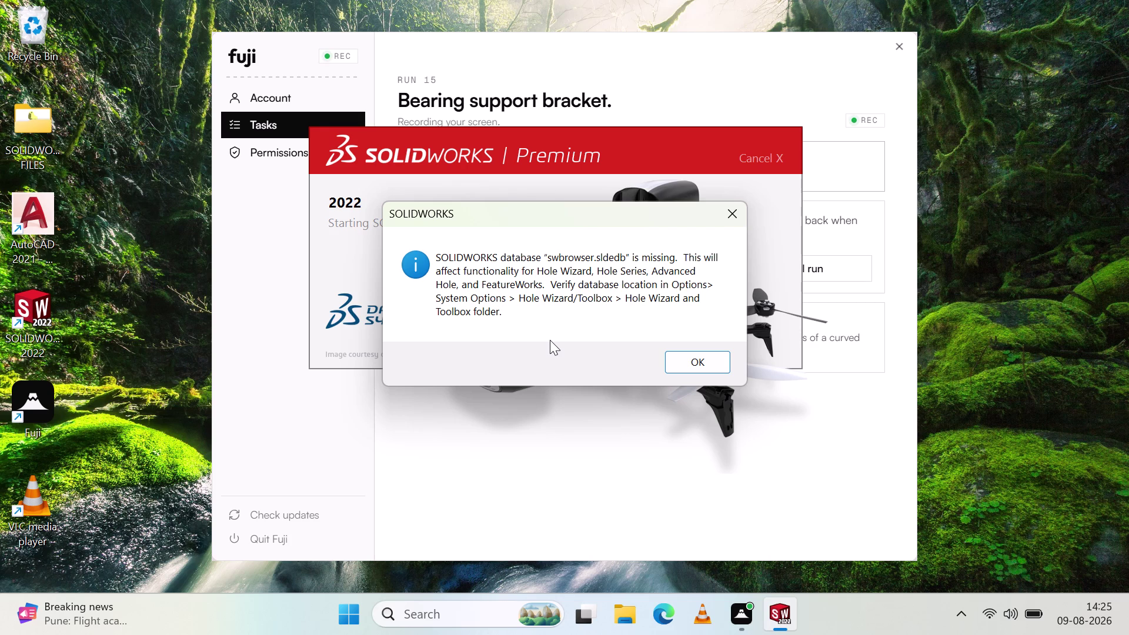
Dismiss the swbrowser.sldedb warning and create a new blank part, Part1.
click(697, 355)
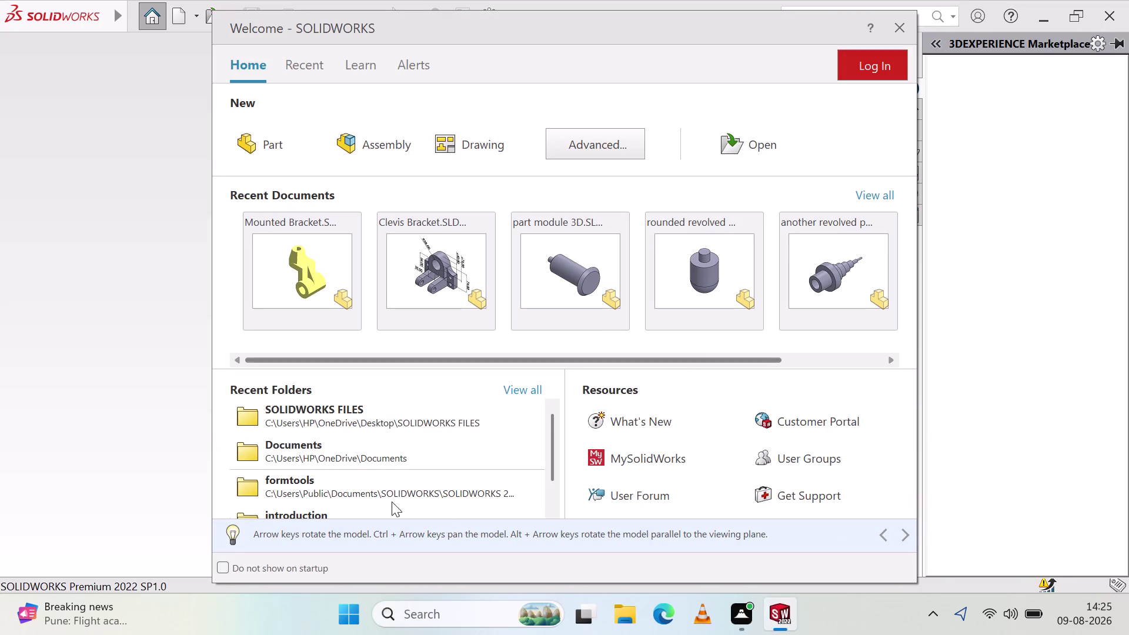
click(254, 153)
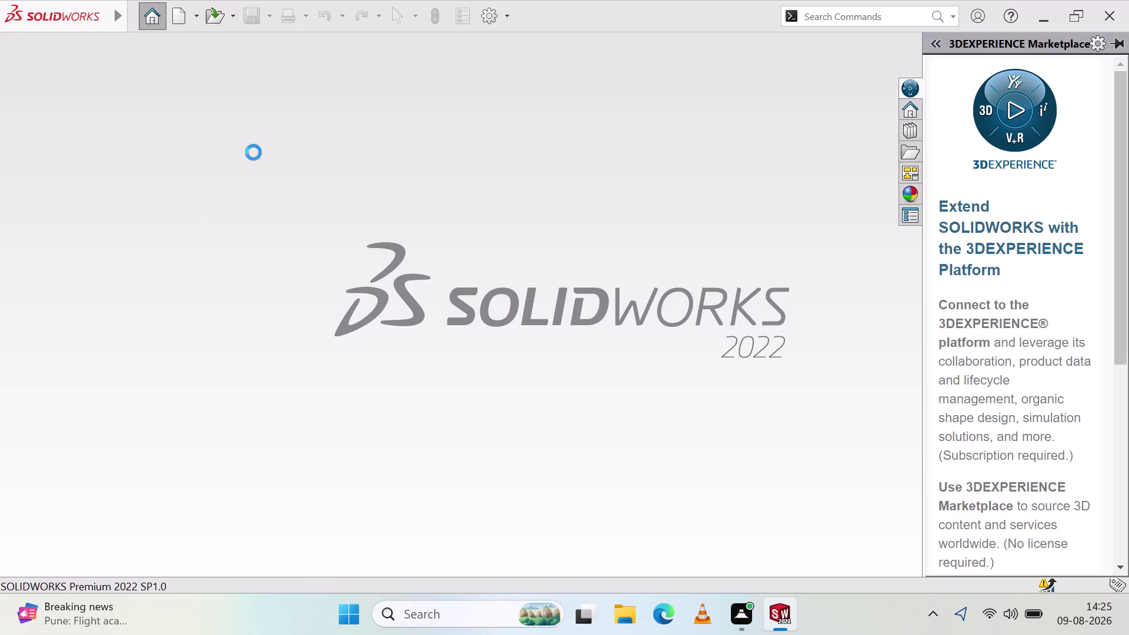
click(411, 387)
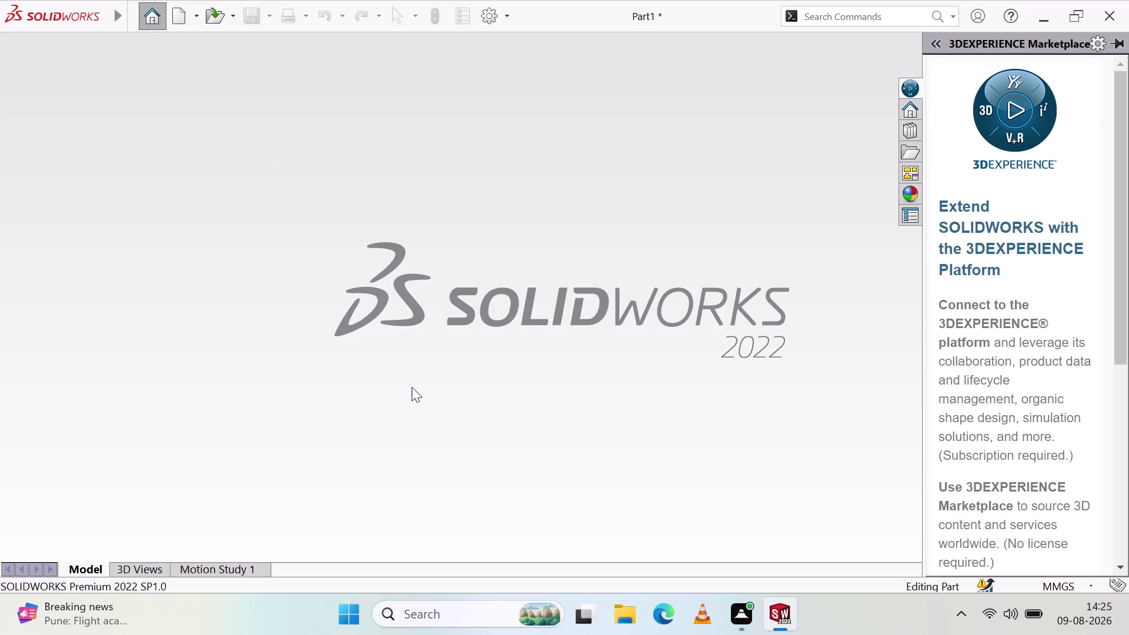
click(538, 427)
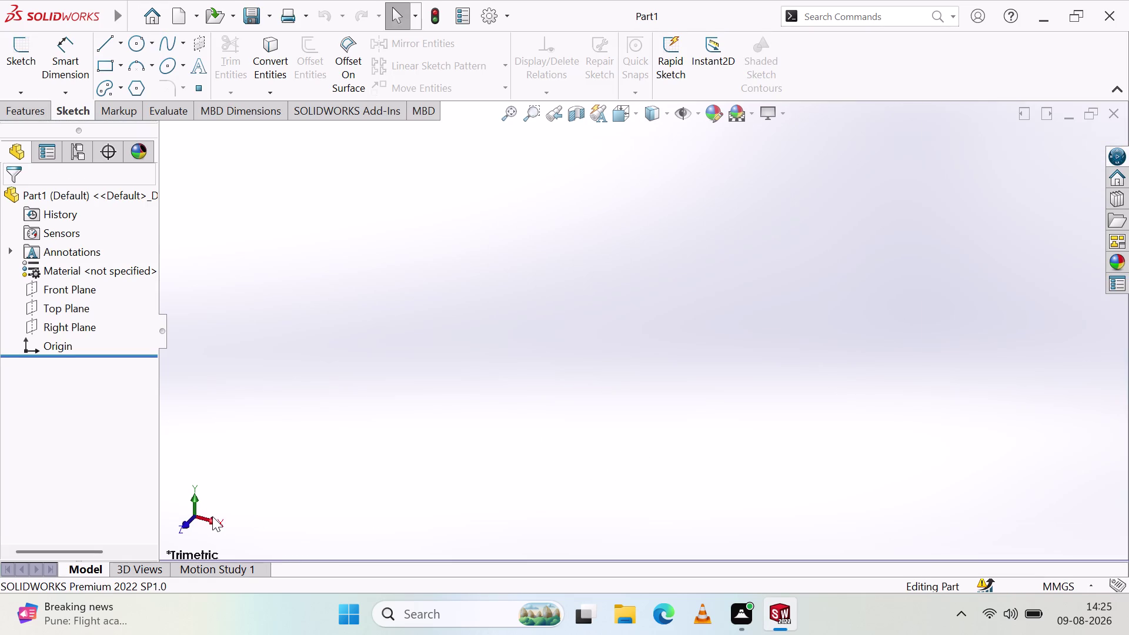
click(213, 517)
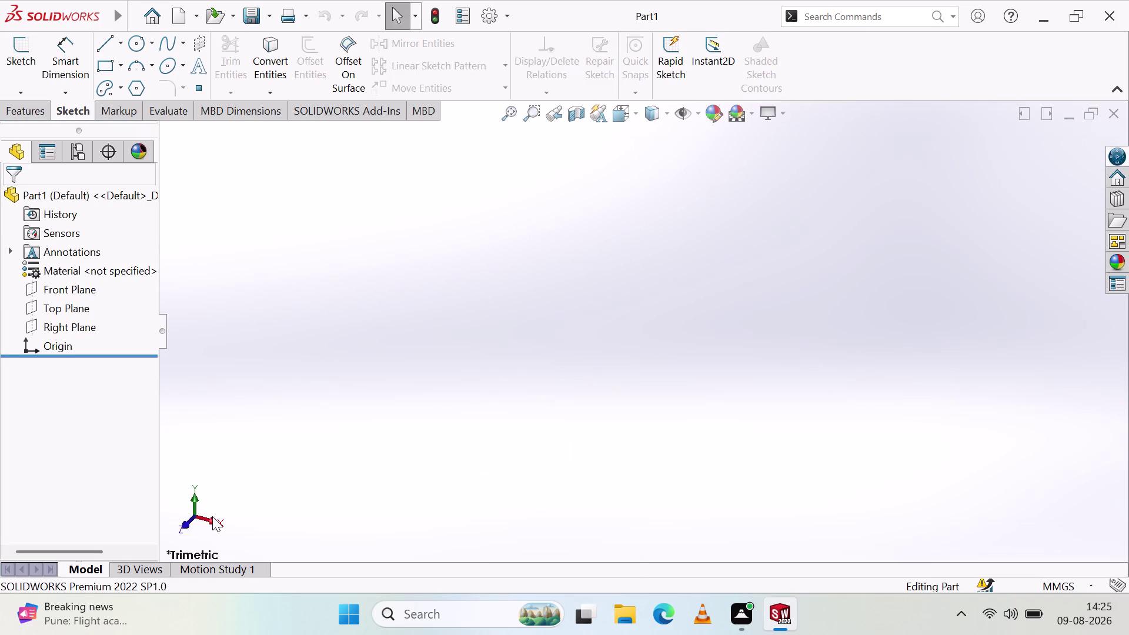
Turn the view to face front and start a sketch on a chosen plane.
click(213, 517)
click(213, 517)
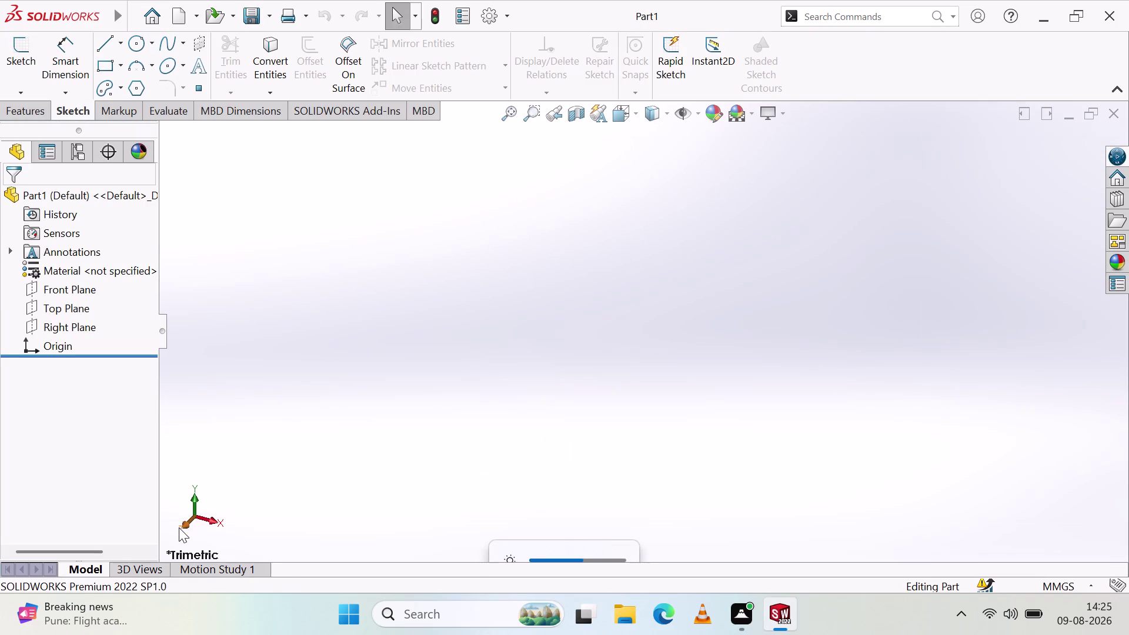
click(186, 527)
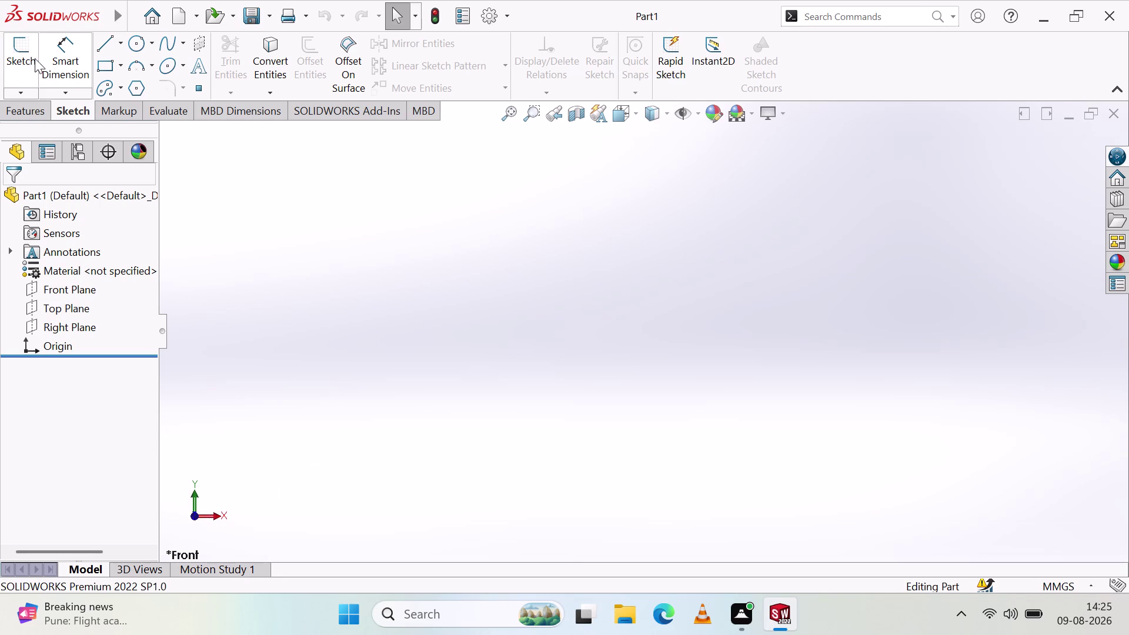
click(16, 55)
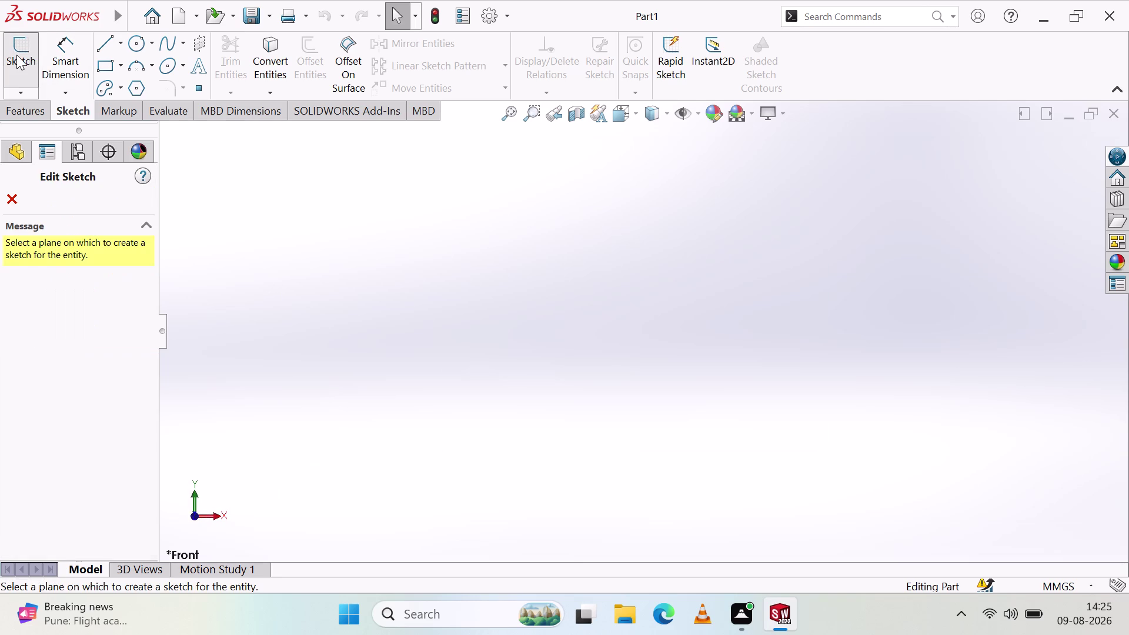
click(9, 204)
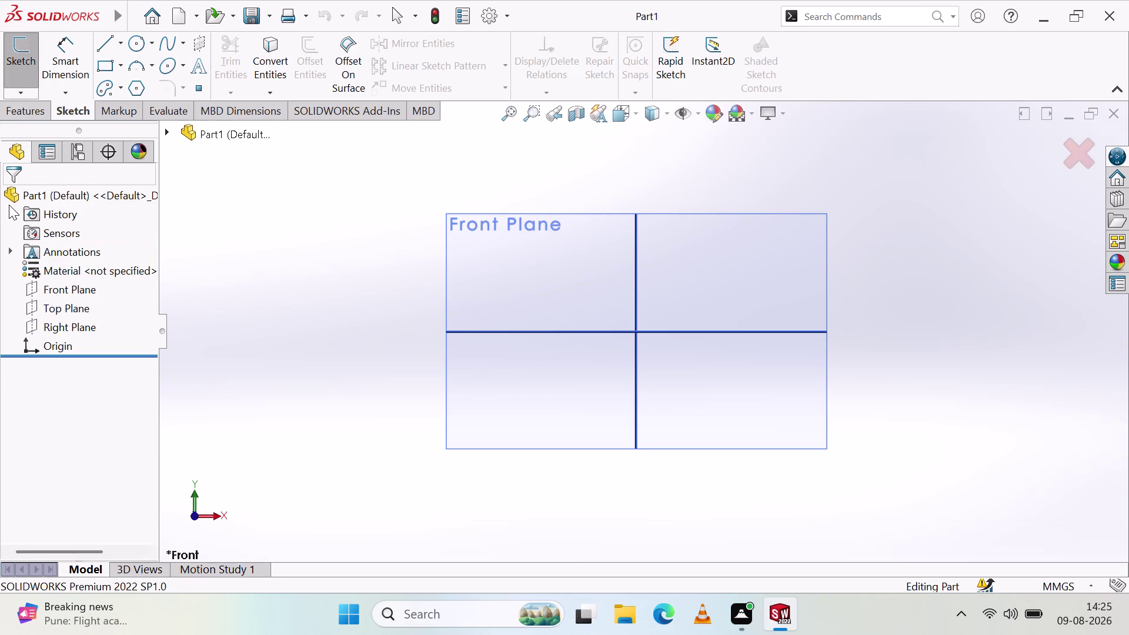
click(16, 152)
triple_click(17, 152)
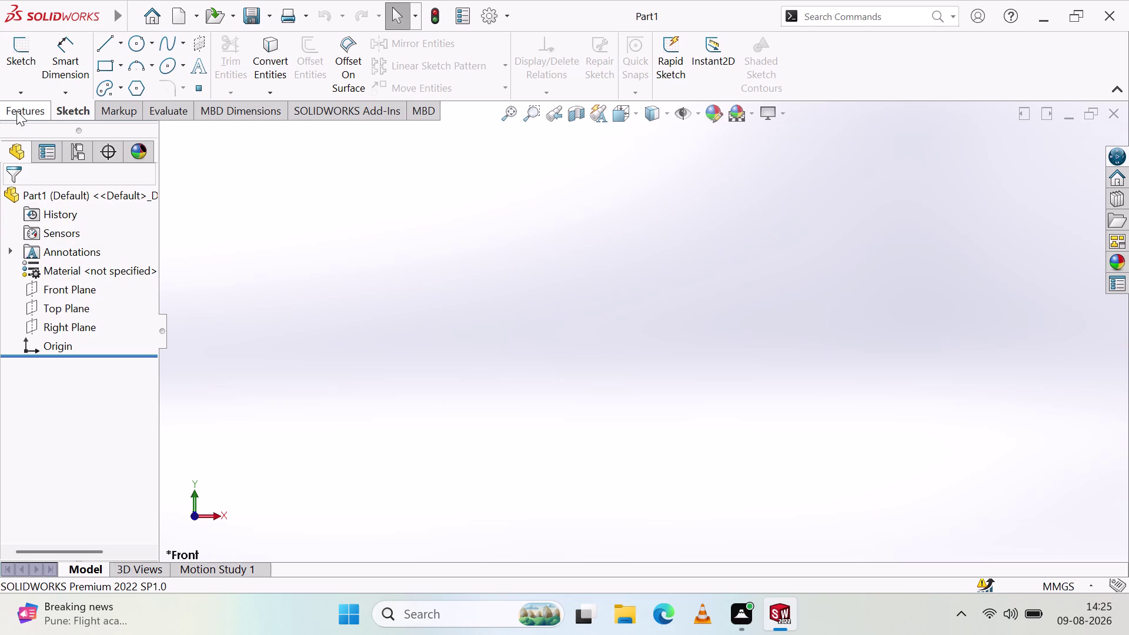
click(122, 49)
Start another sketch and begin a vertical centerline above the origin, then cancel it.
click(136, 85)
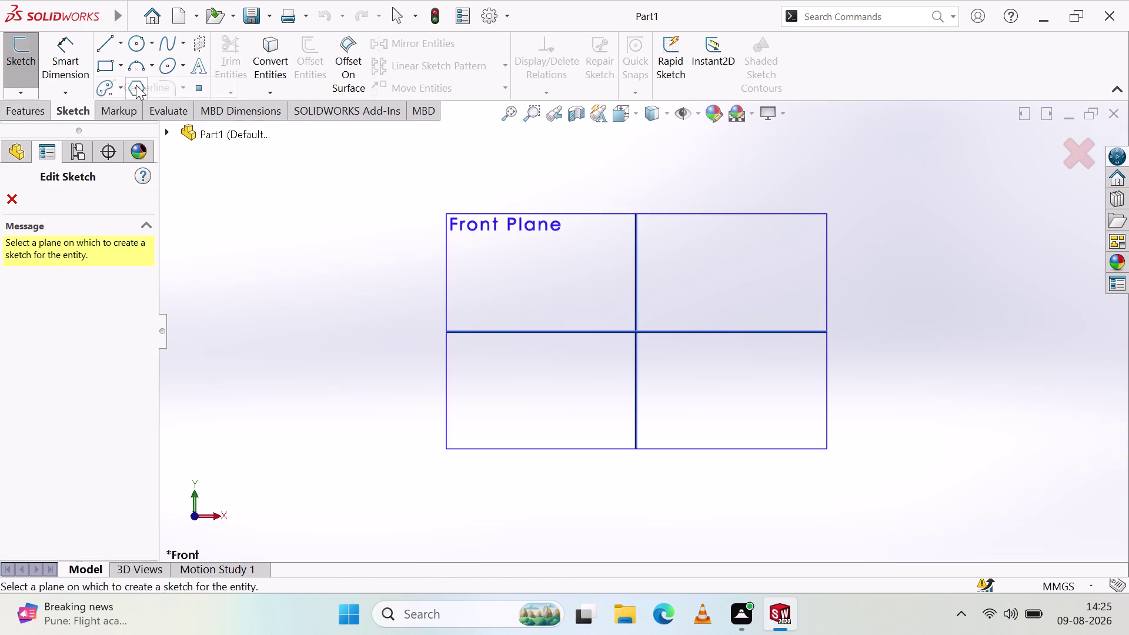
click(15, 143)
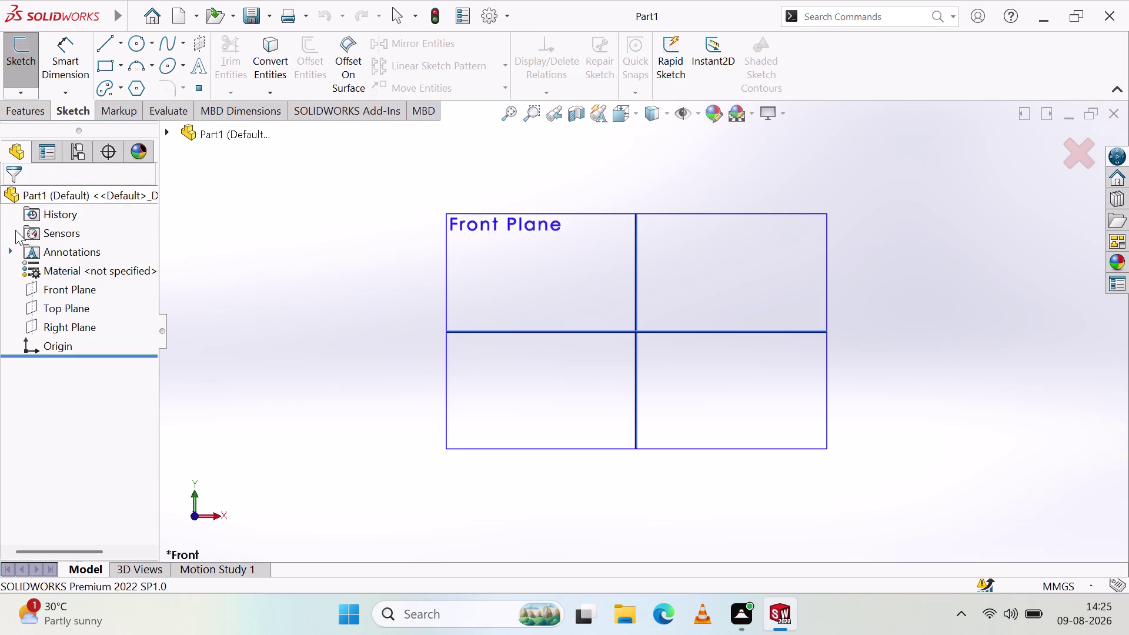
click(51, 305)
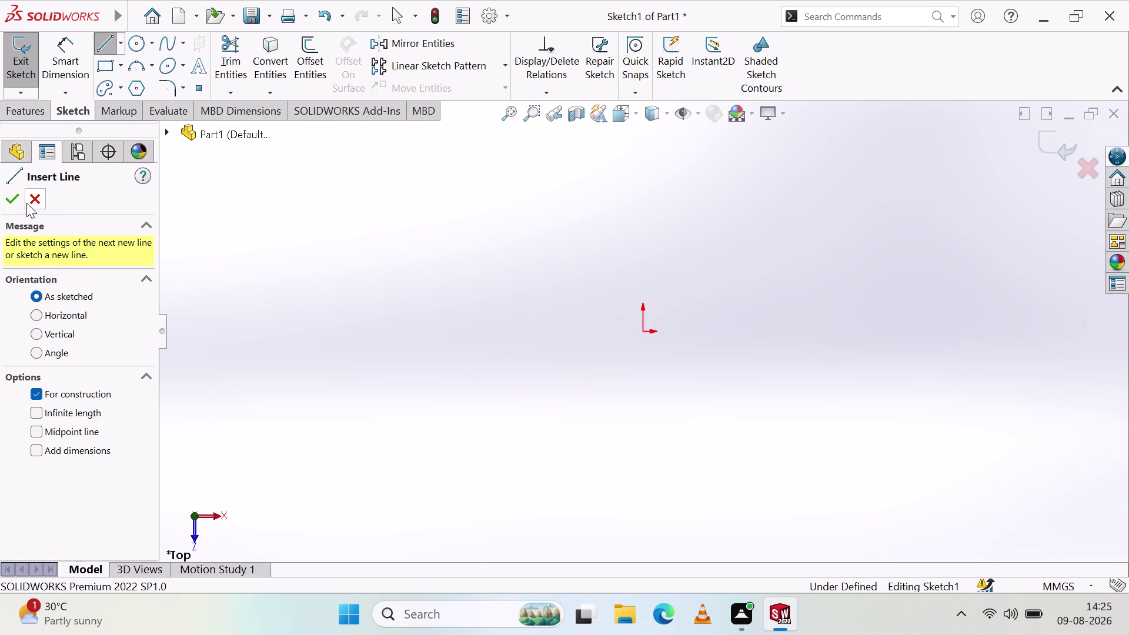
click(26, 203)
click(32, 287)
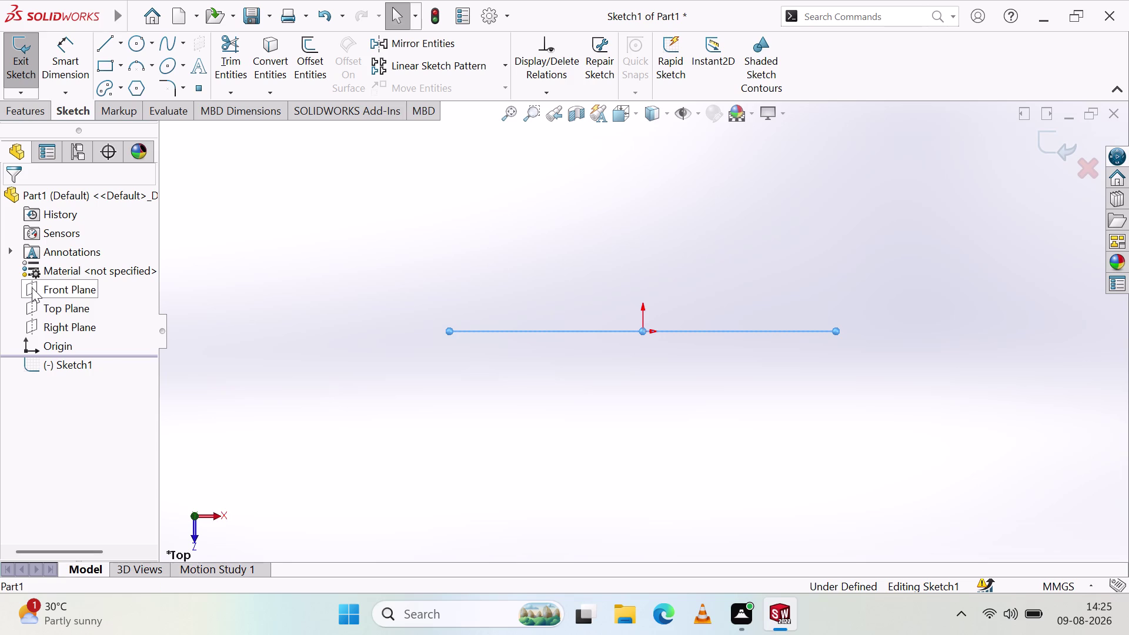
click(118, 49)
click(131, 82)
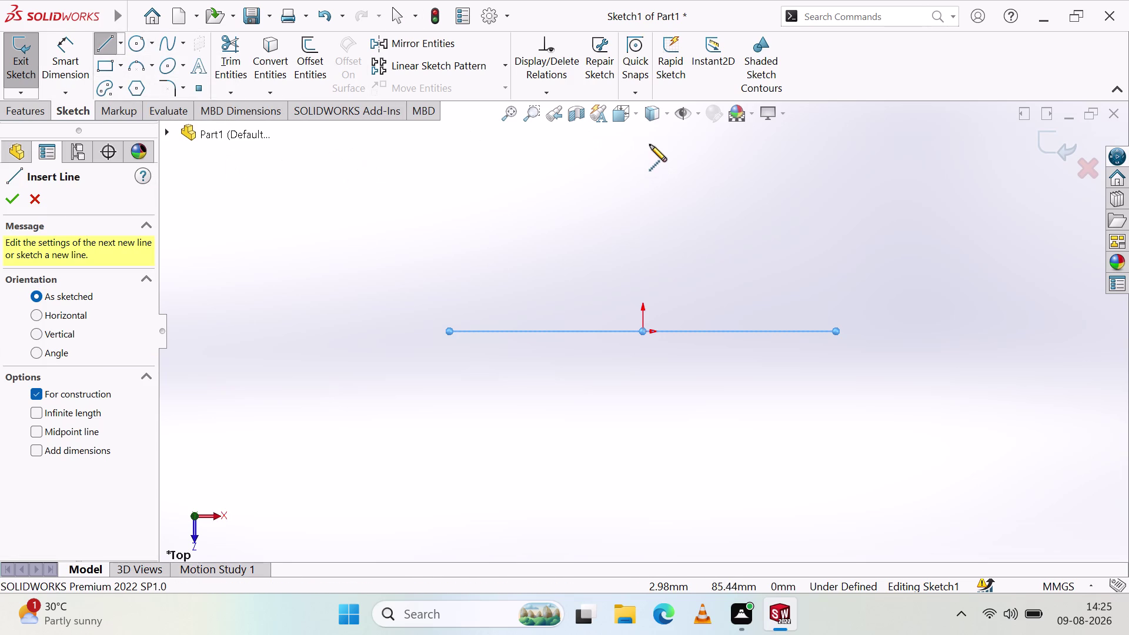
click(638, 132)
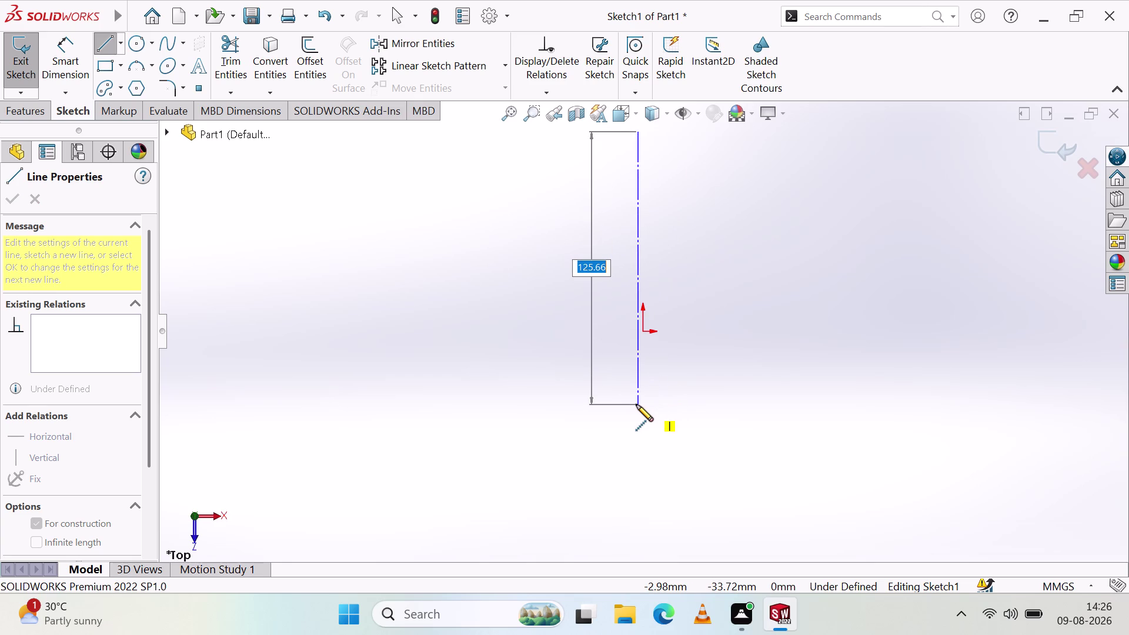
key(Escape)
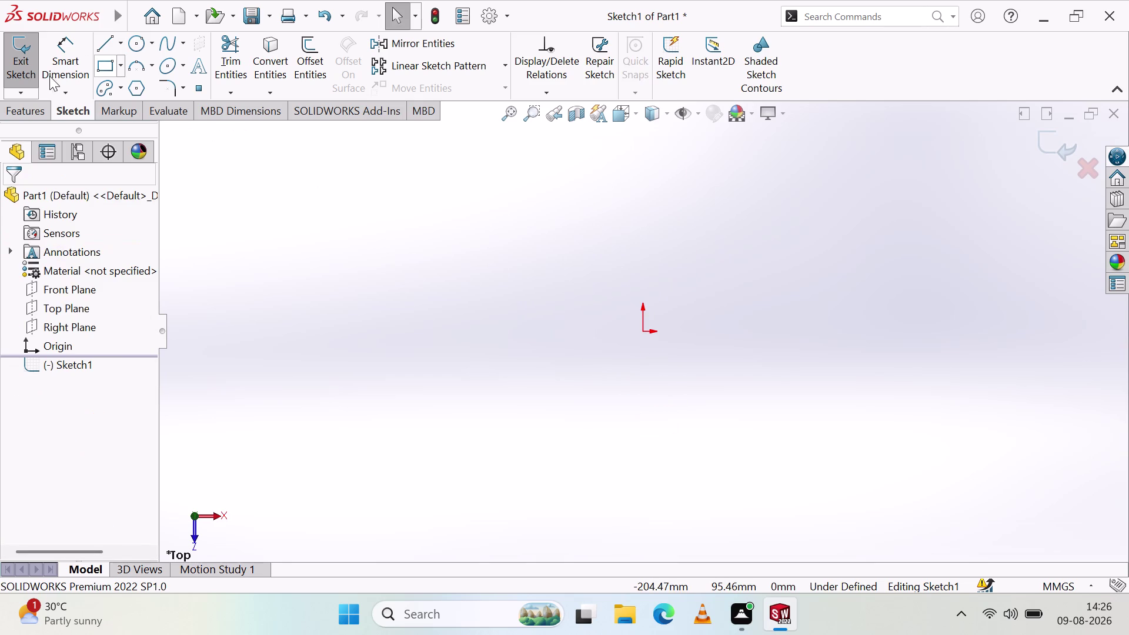
Select Front Plane, discard Sketch1, and start Sketch2 on the Front Plane.
click(67, 283)
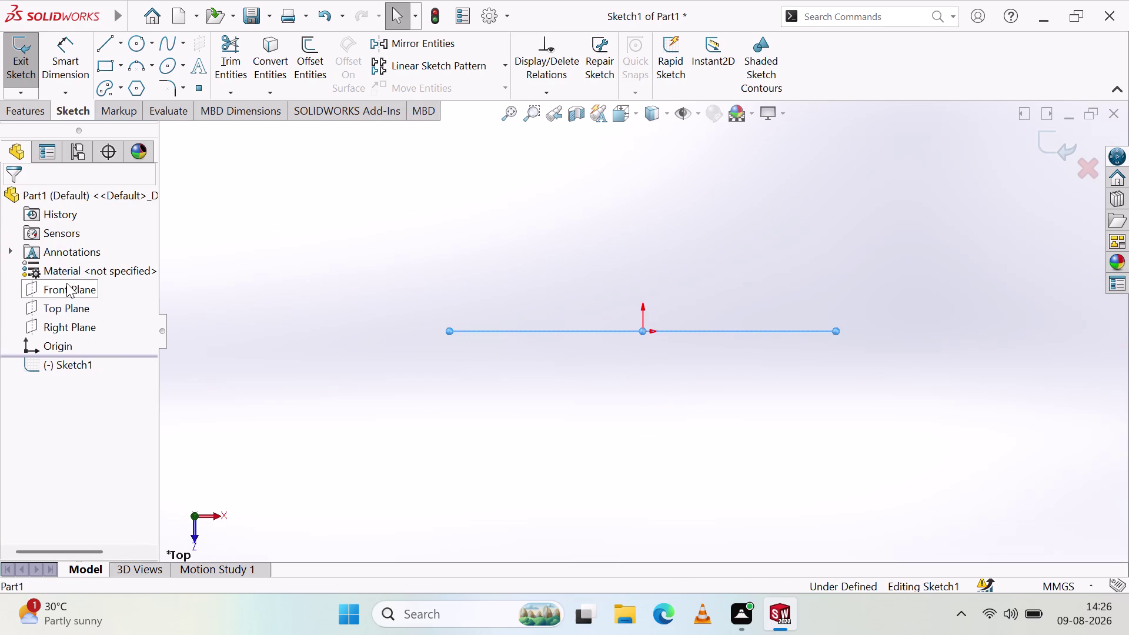
click(20, 64)
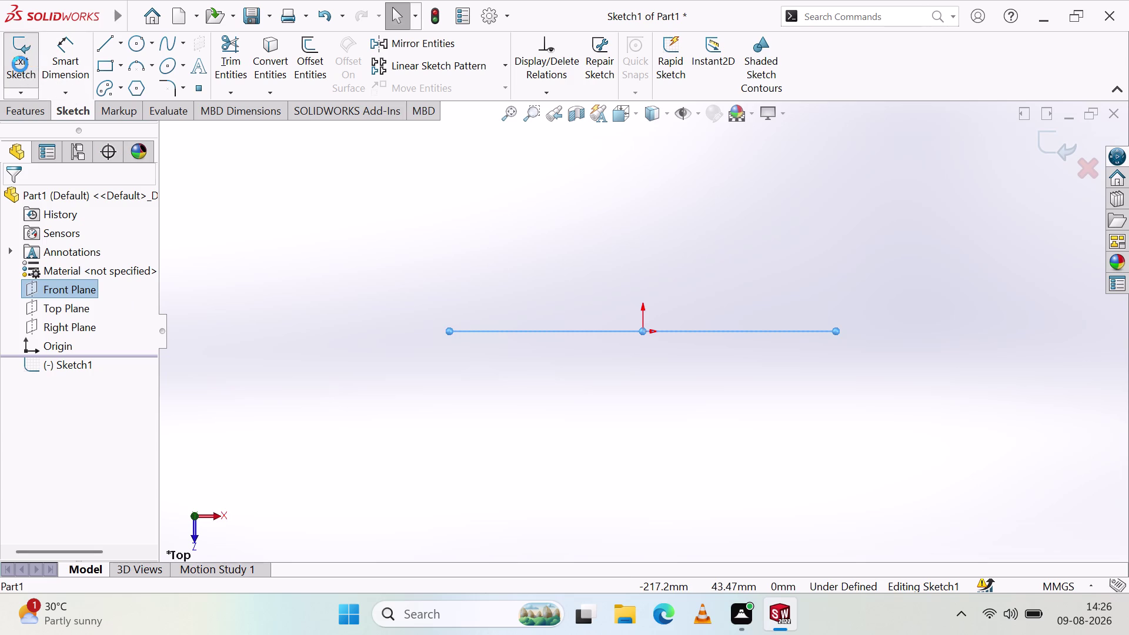
click(66, 288)
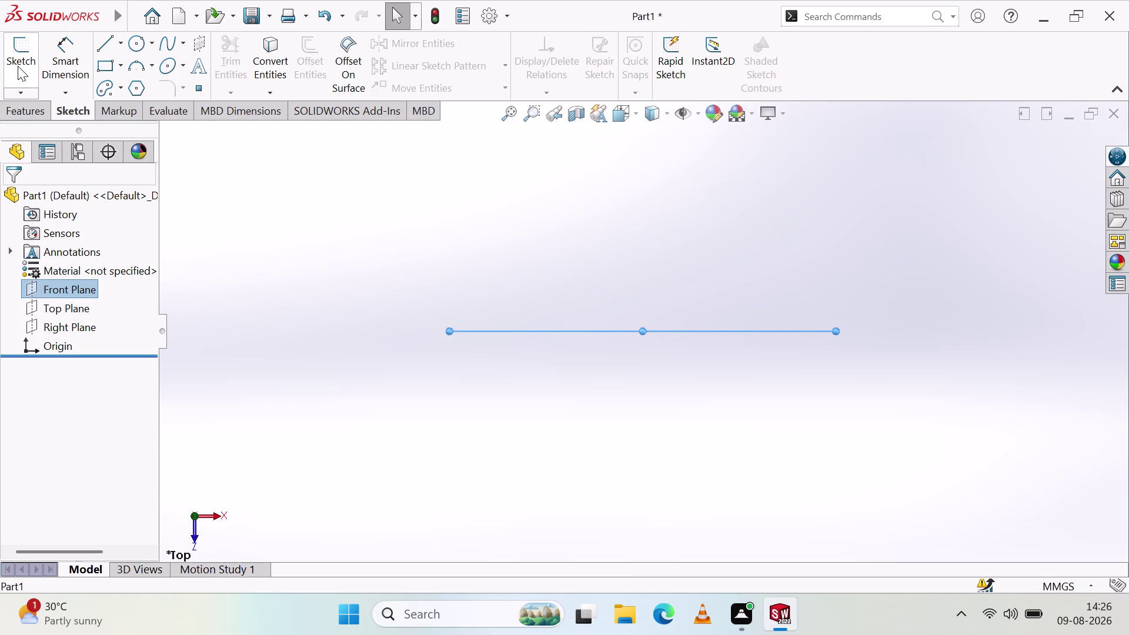
click(18, 65)
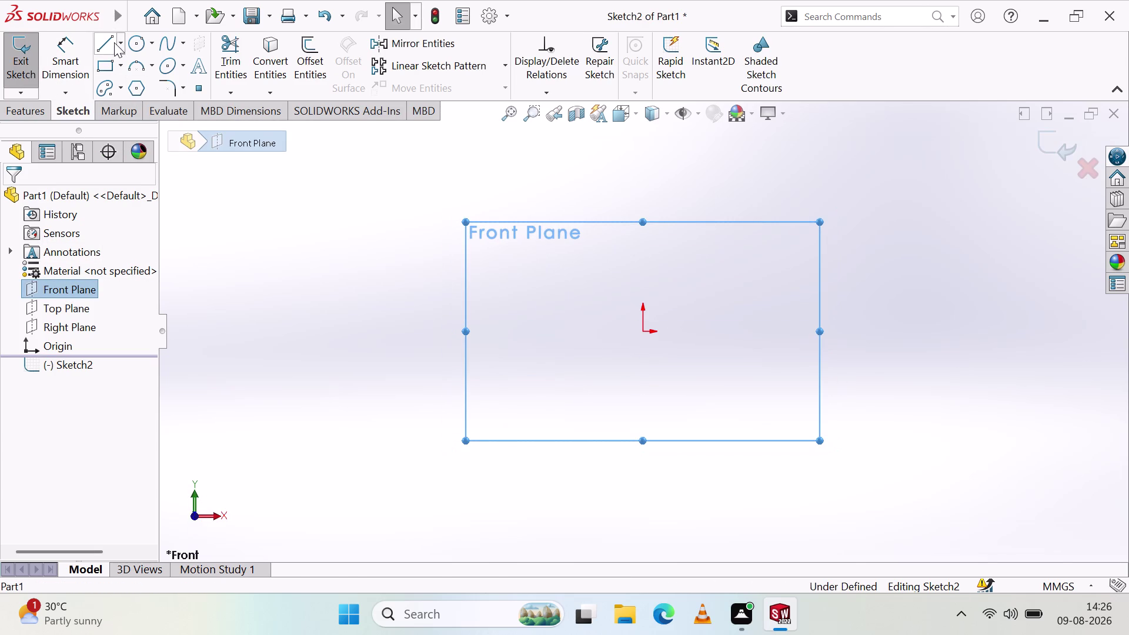
Draw a vertical centerline through the origin, from above to below it.
click(120, 48)
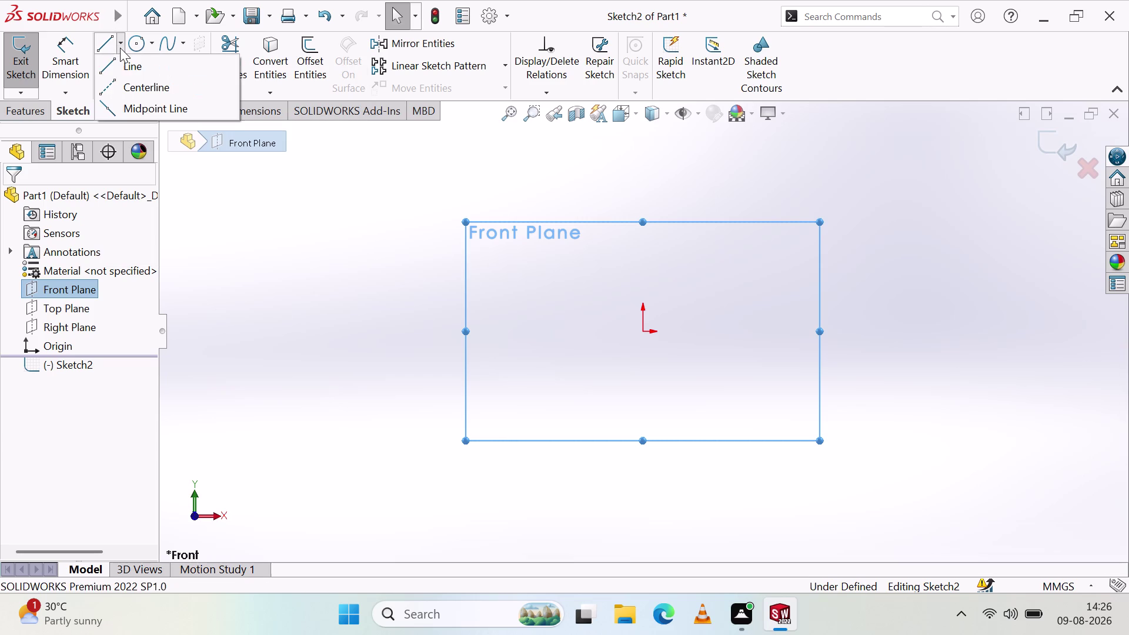
click(128, 87)
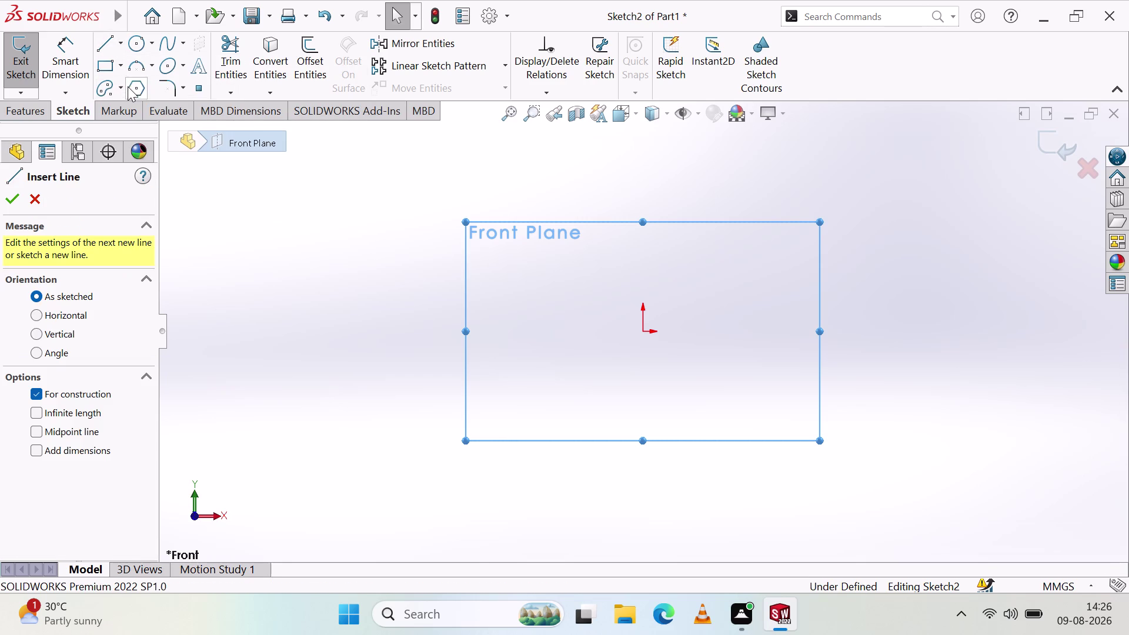
click(641, 133)
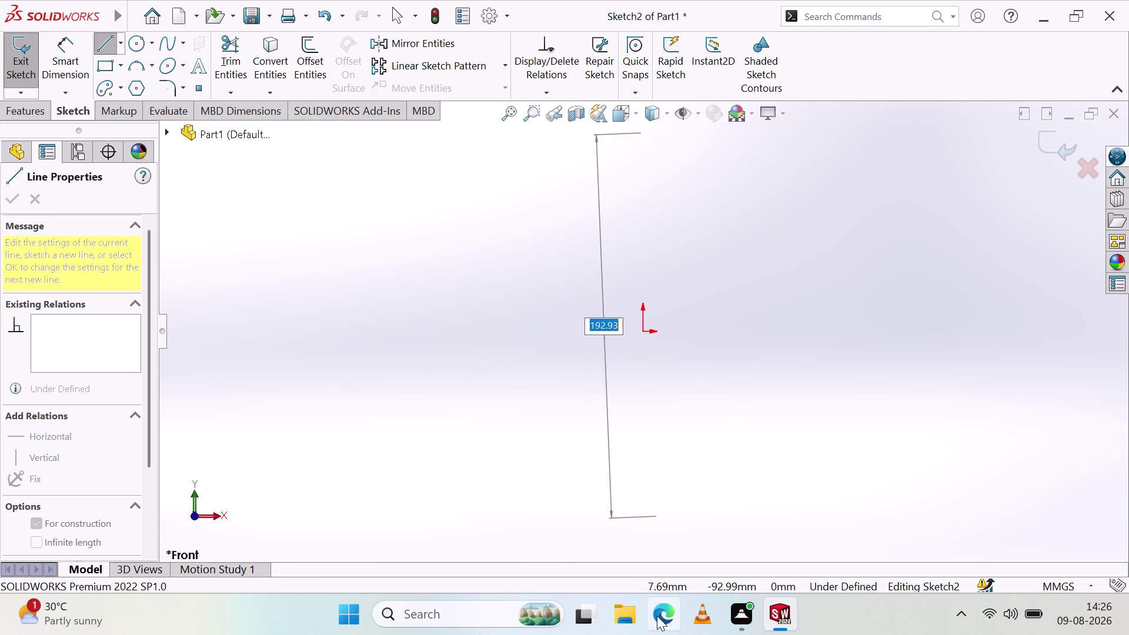
click(646, 546)
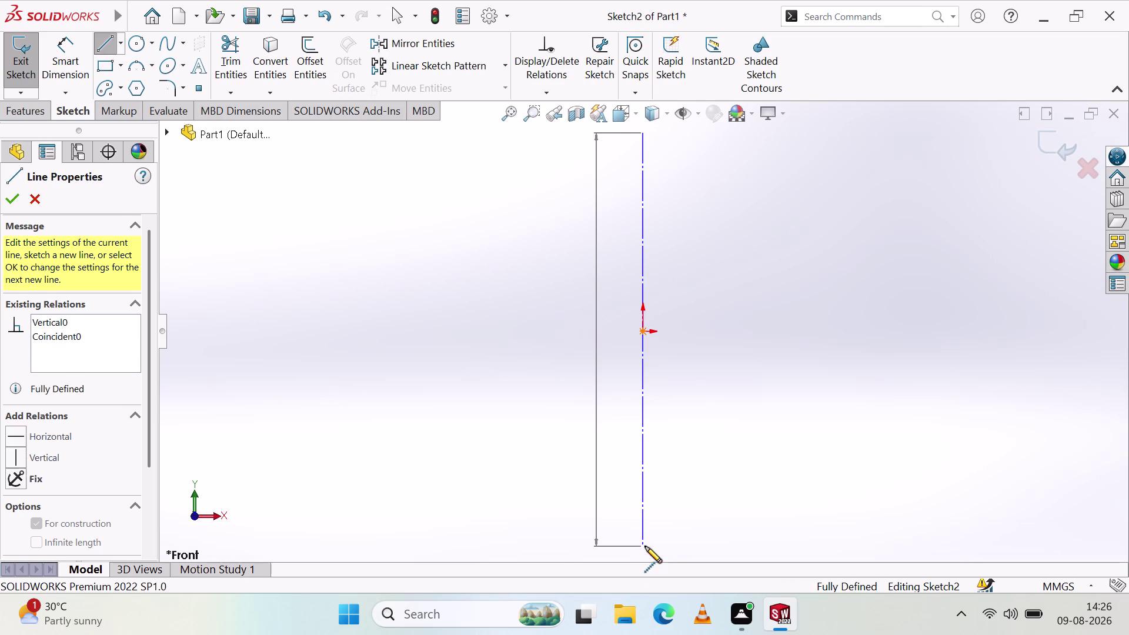
key(Escape)
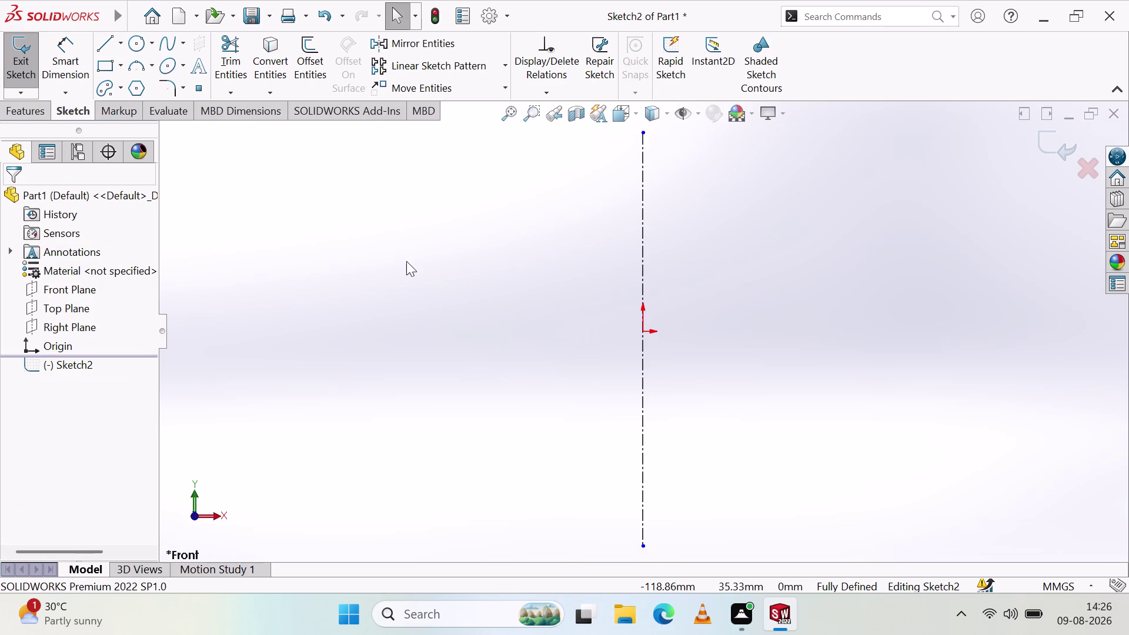
Draw a horizontal centerline through the origin, from right to left of it.
click(118, 42)
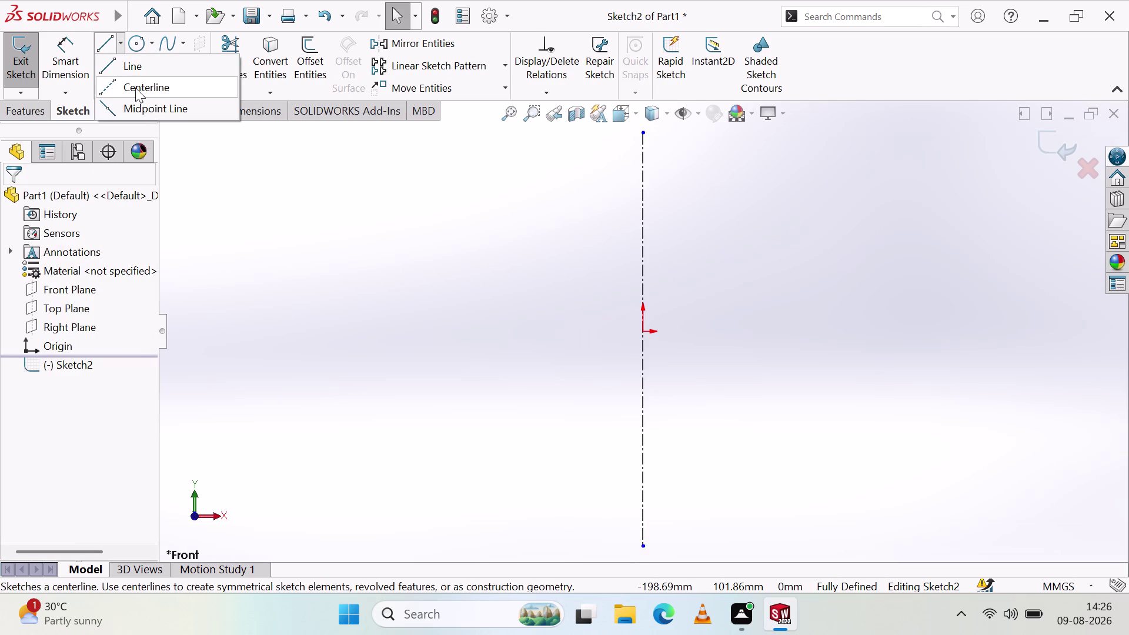
click(135, 89)
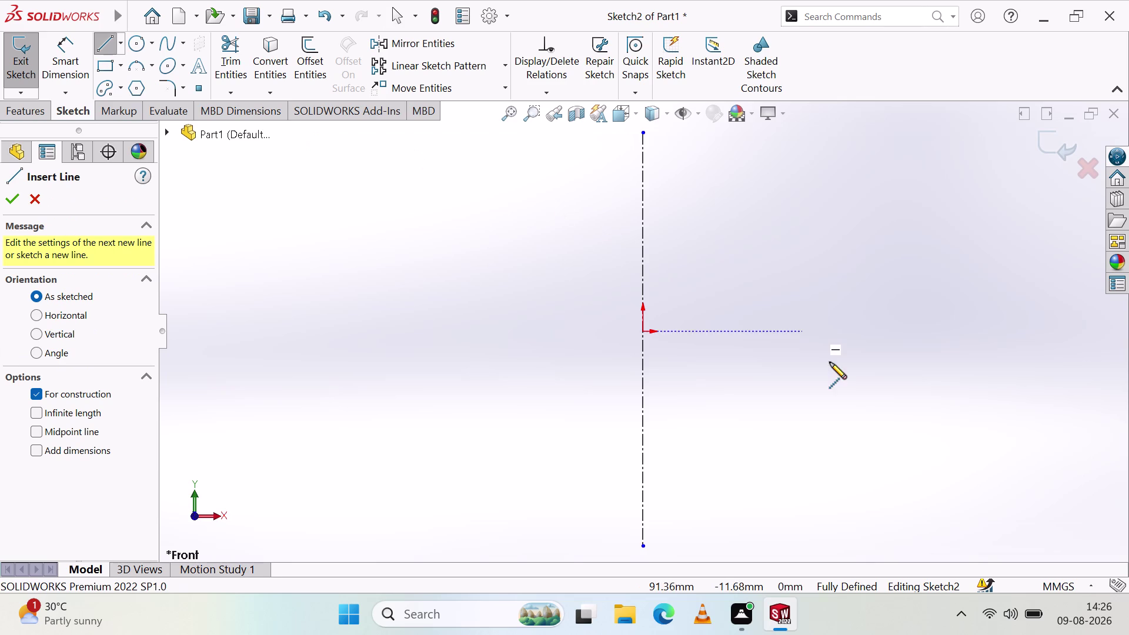
click(1057, 328)
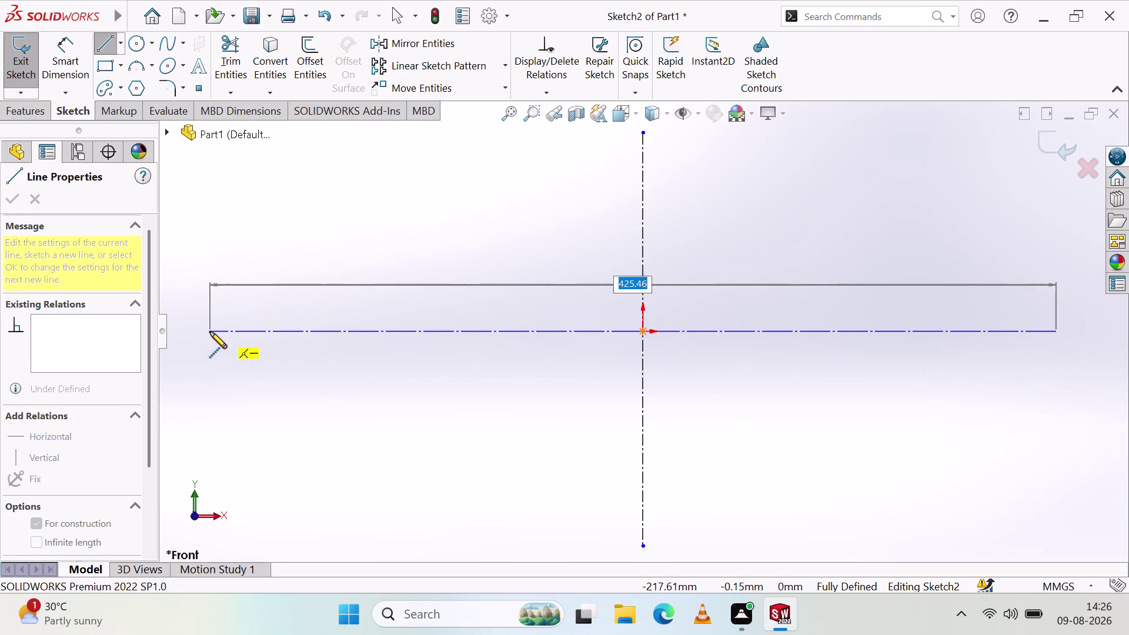
click(210, 332)
key(Escape)
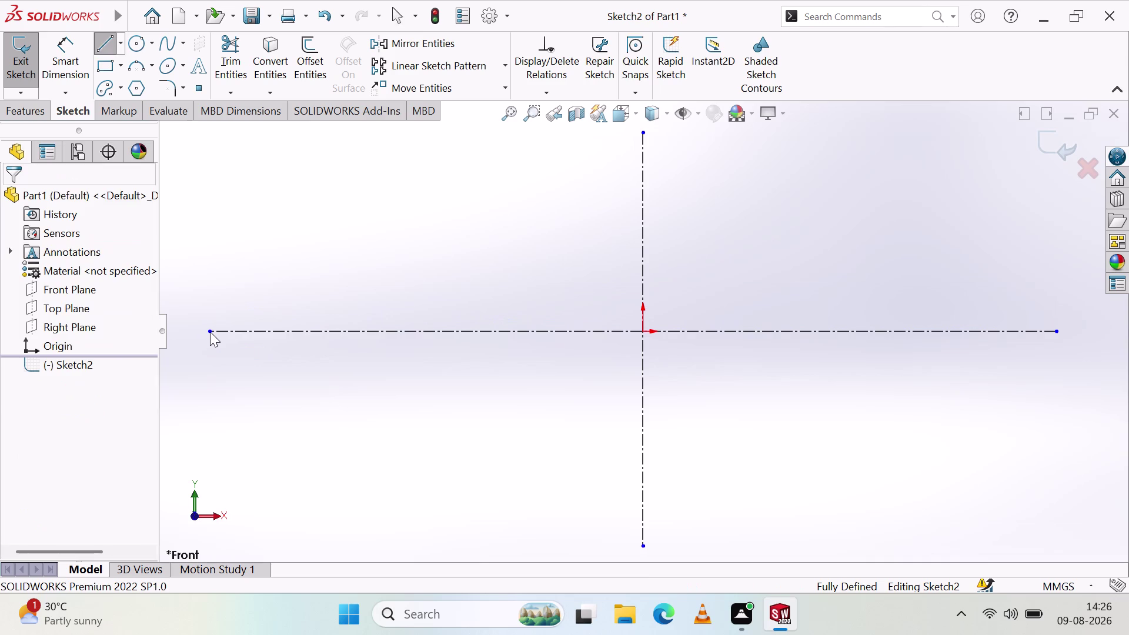
click(235, 413)
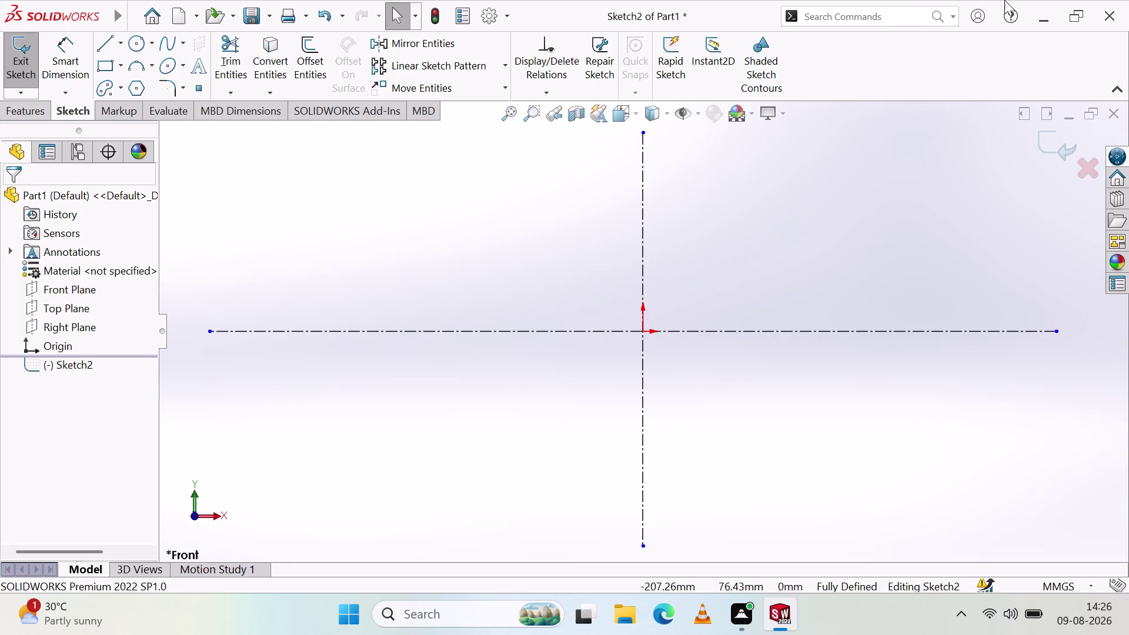
key(bracketleft)
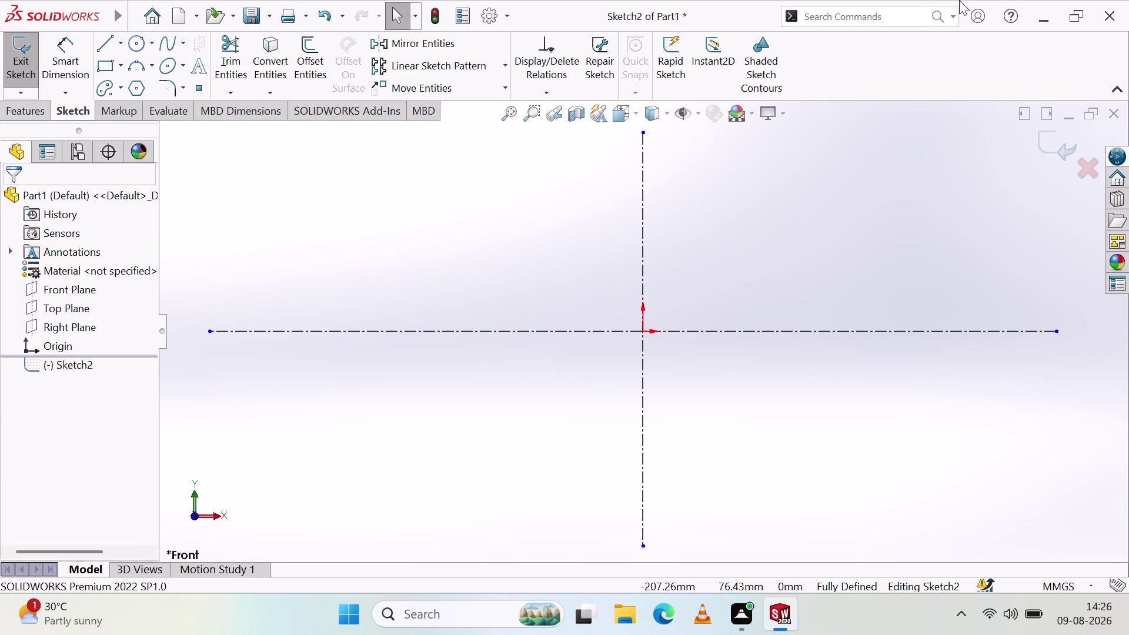